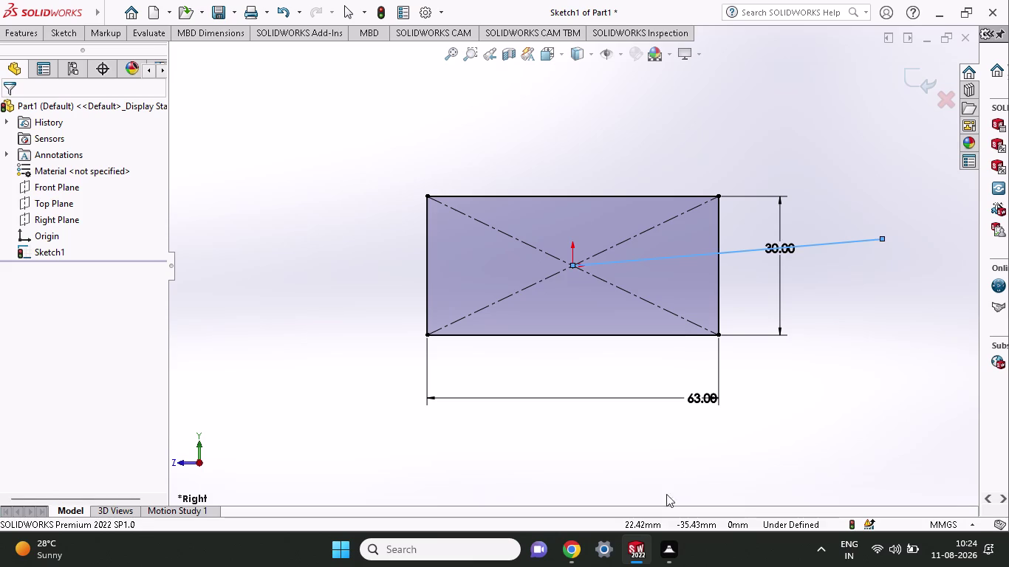
click(673, 547)
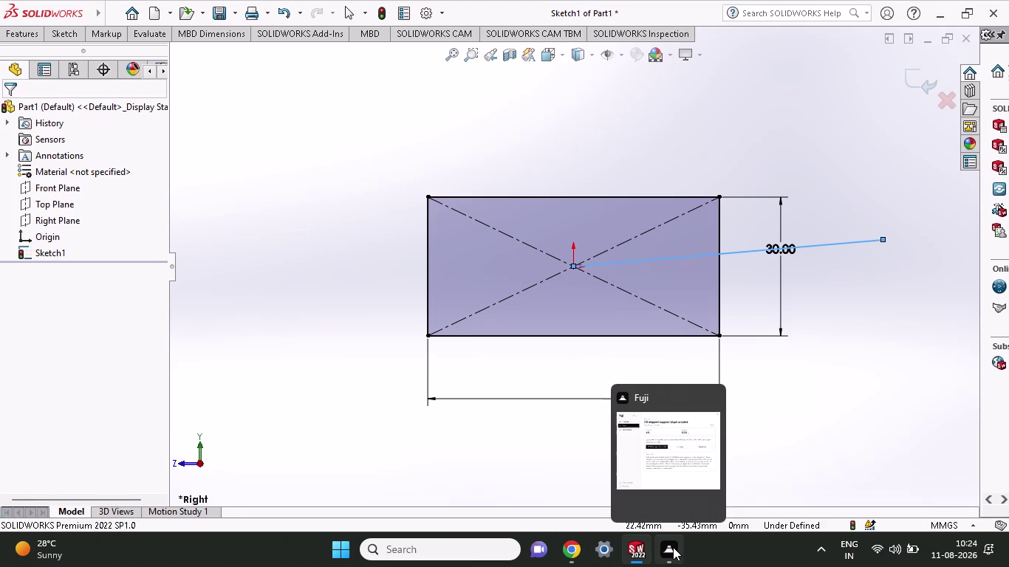
click(673, 547)
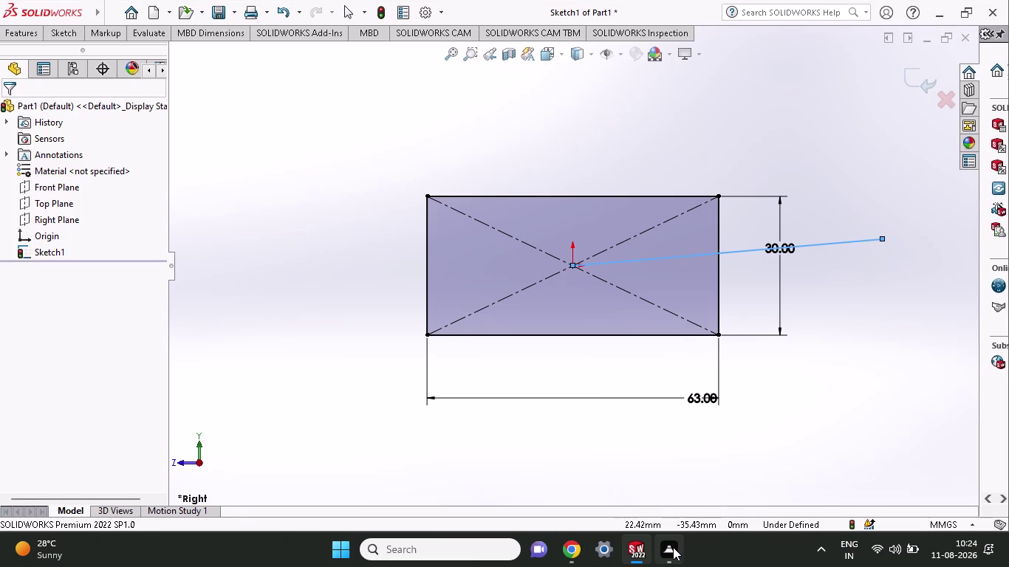